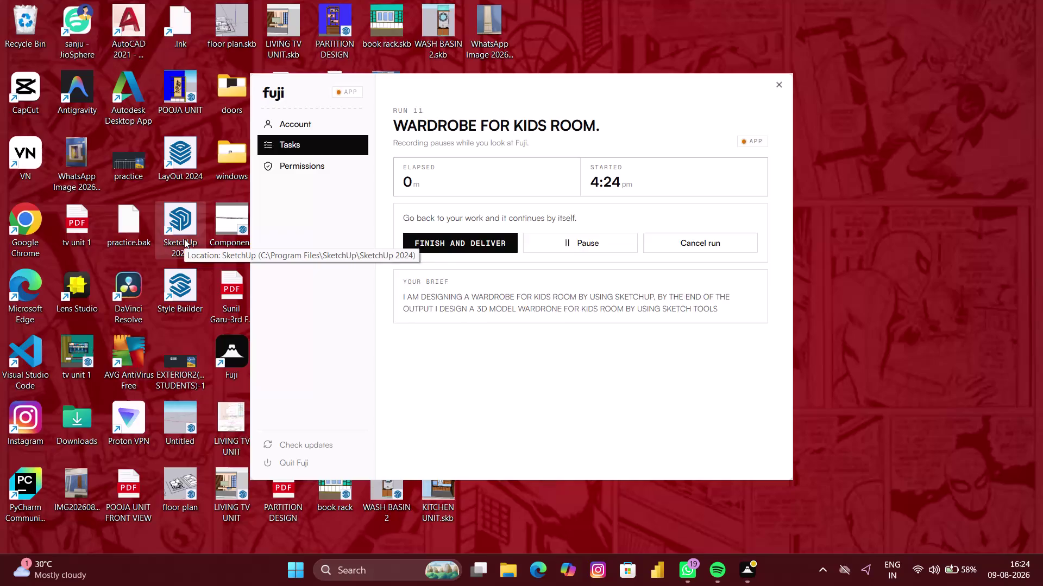
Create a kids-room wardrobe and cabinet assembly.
Launch SketchUp 2024 from its desktop shortcut and bring the Welcome window in front of Fuji.
double_click(184, 239)
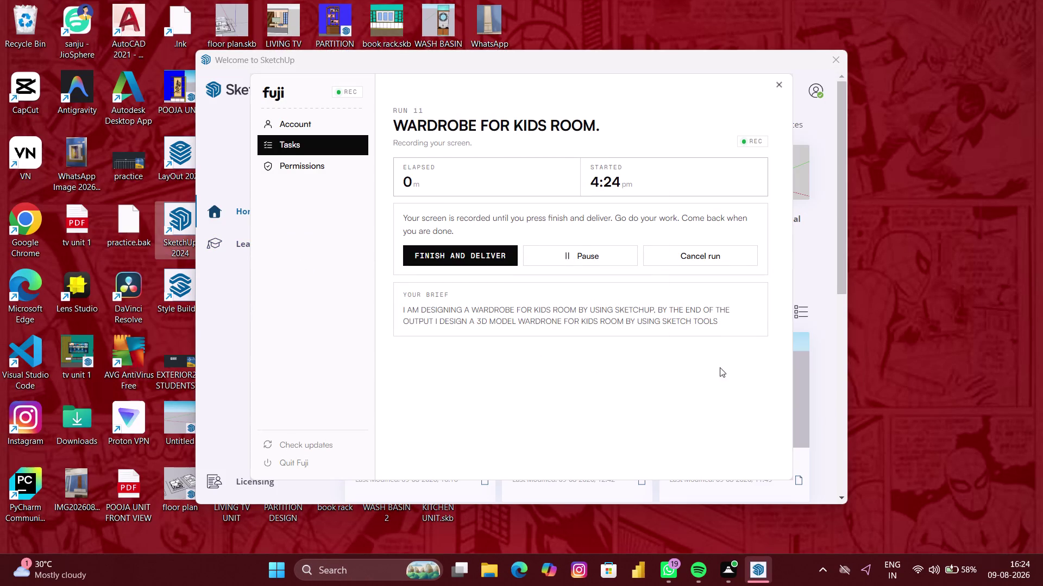
click(803, 57)
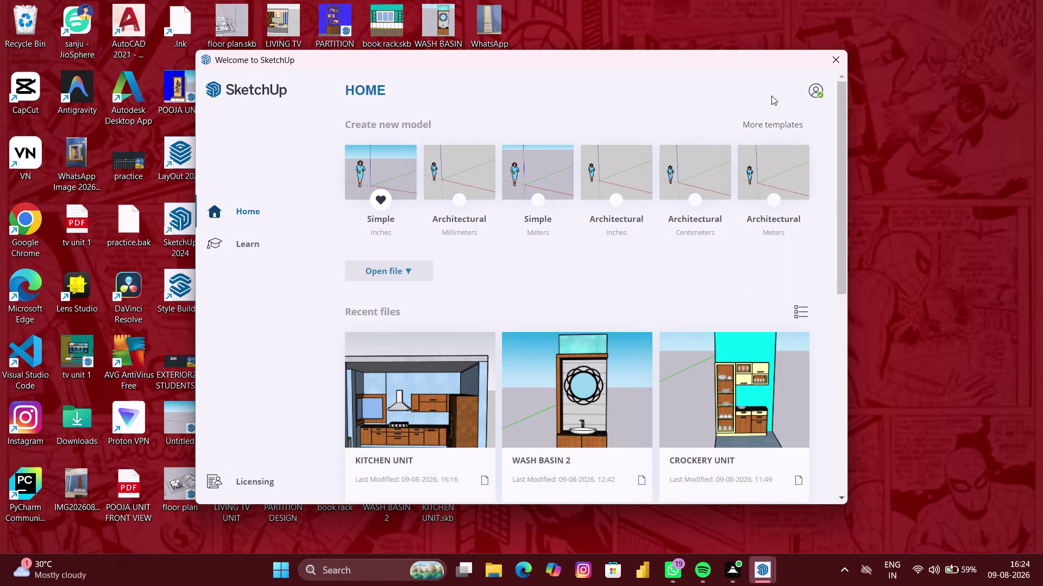
click(839, 68)
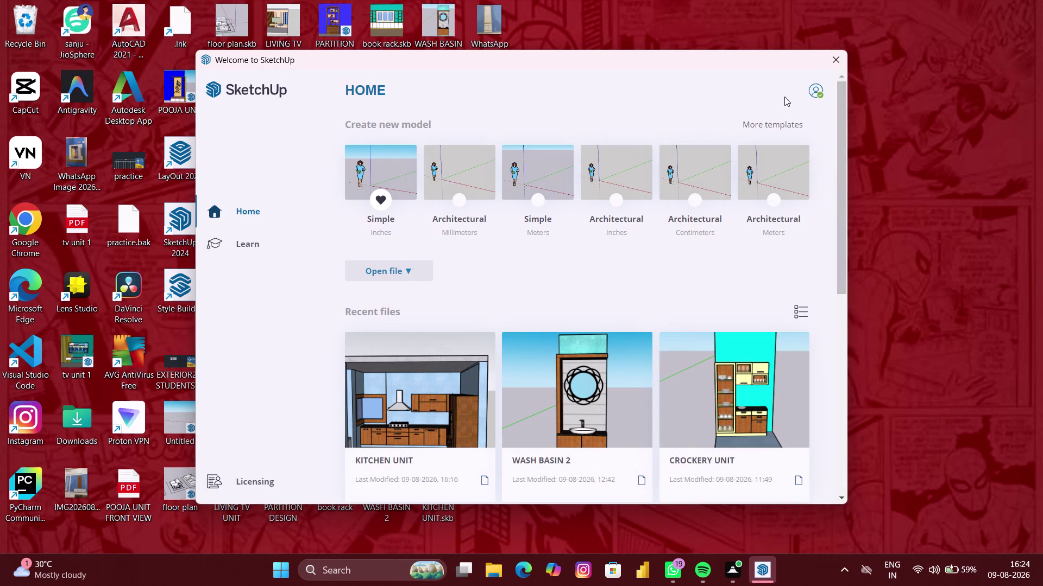